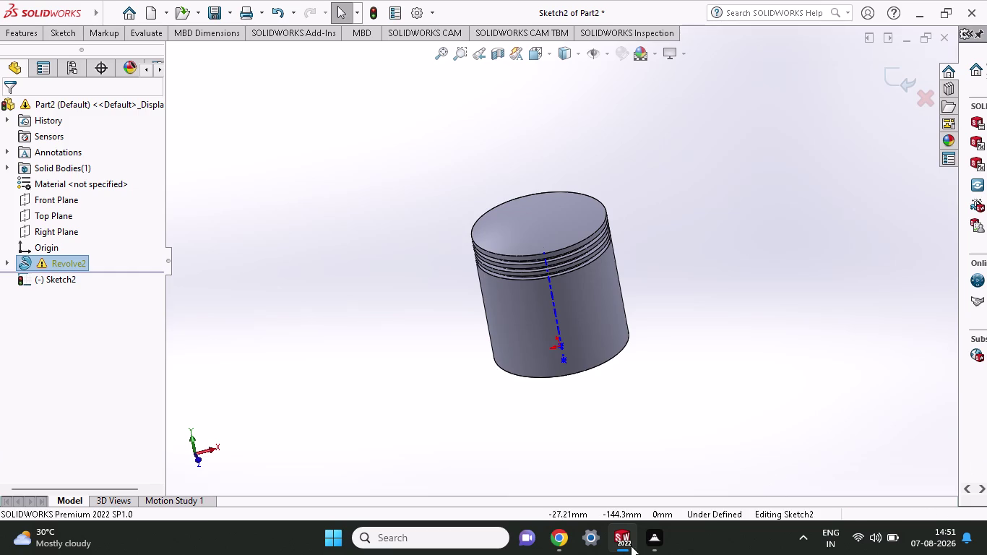
click(652, 534)
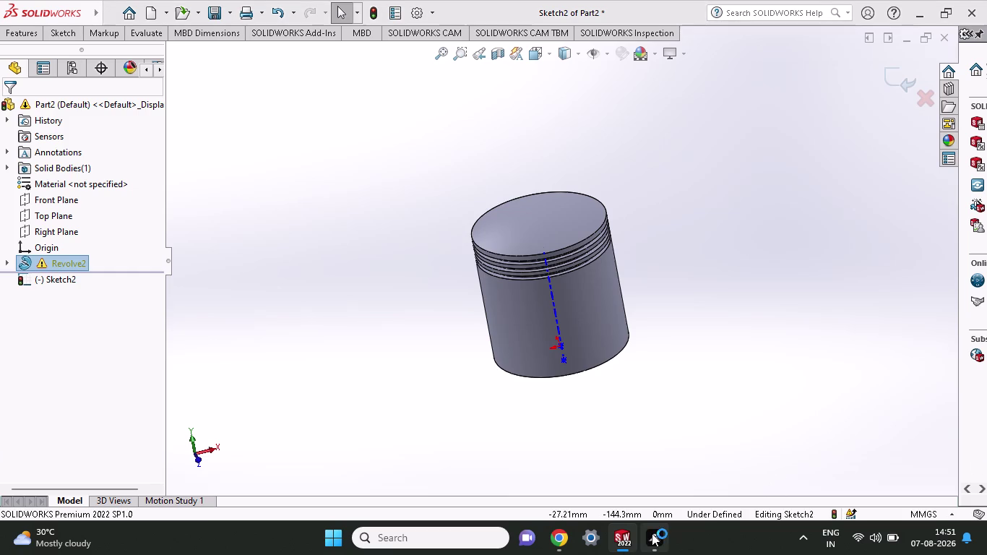